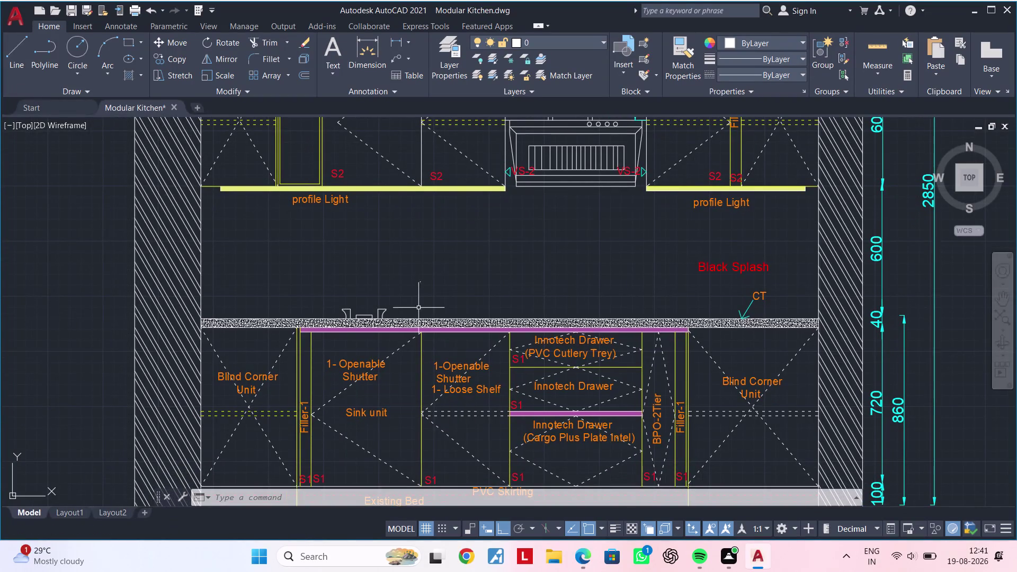
Draw a three-point spout arc rising from the faucet base on the countertop.
scroll(up, 3)
scroll(up, 3)
middle_drag(389, 321, 355, 325)
key(Escape)
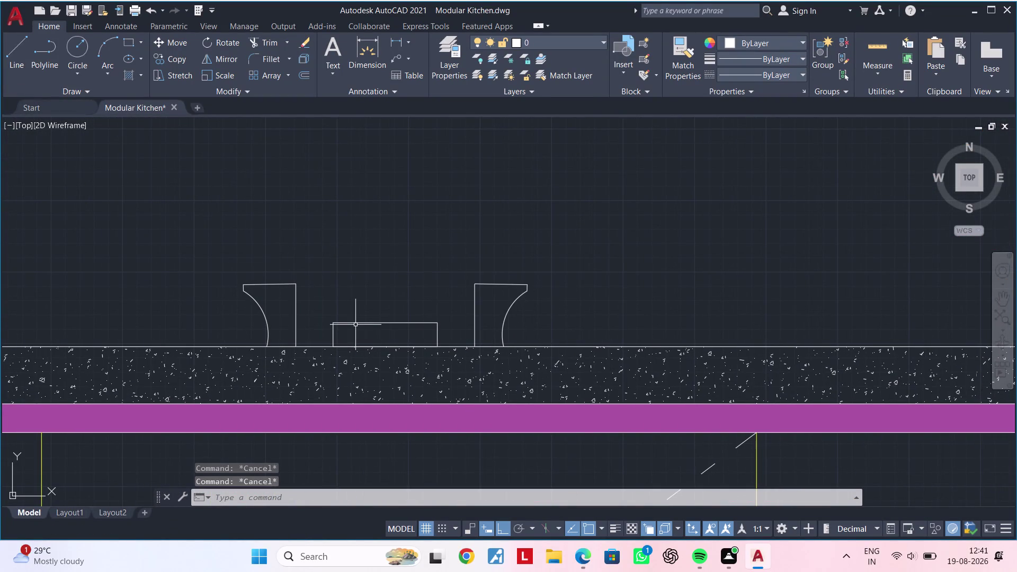
key(Escape)
key(Escape)
key(Escape)
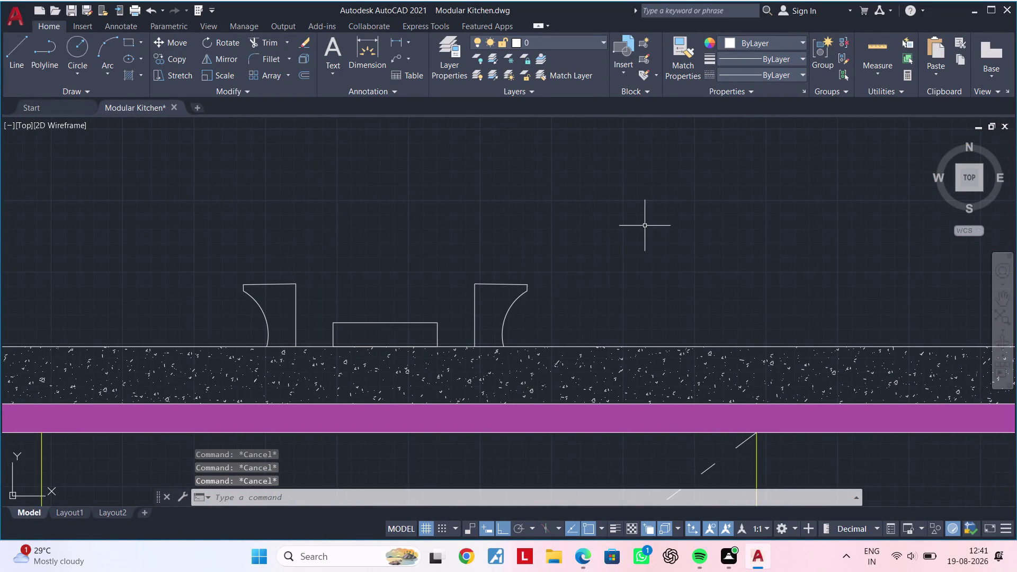
click(104, 40)
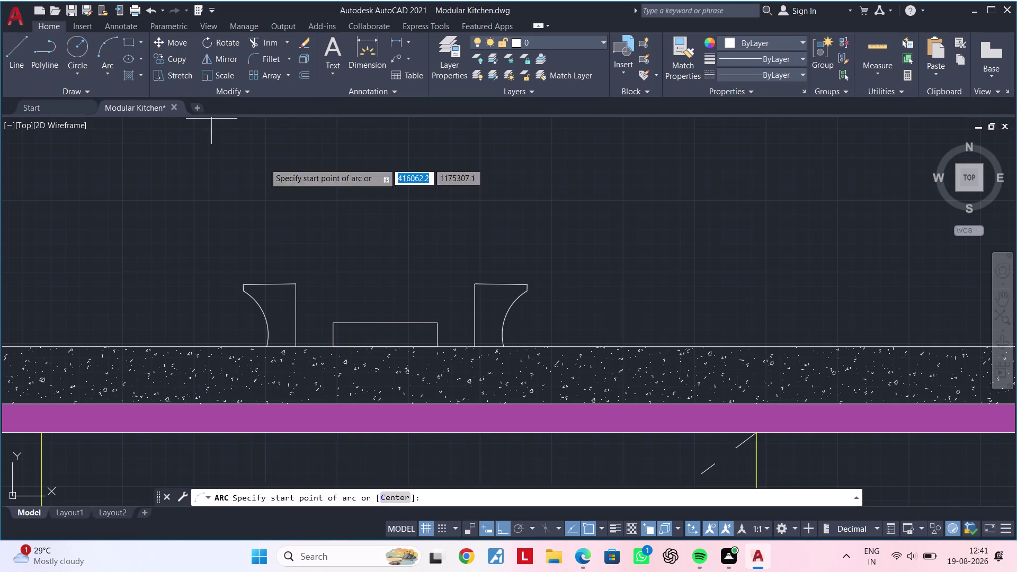
click(363, 321)
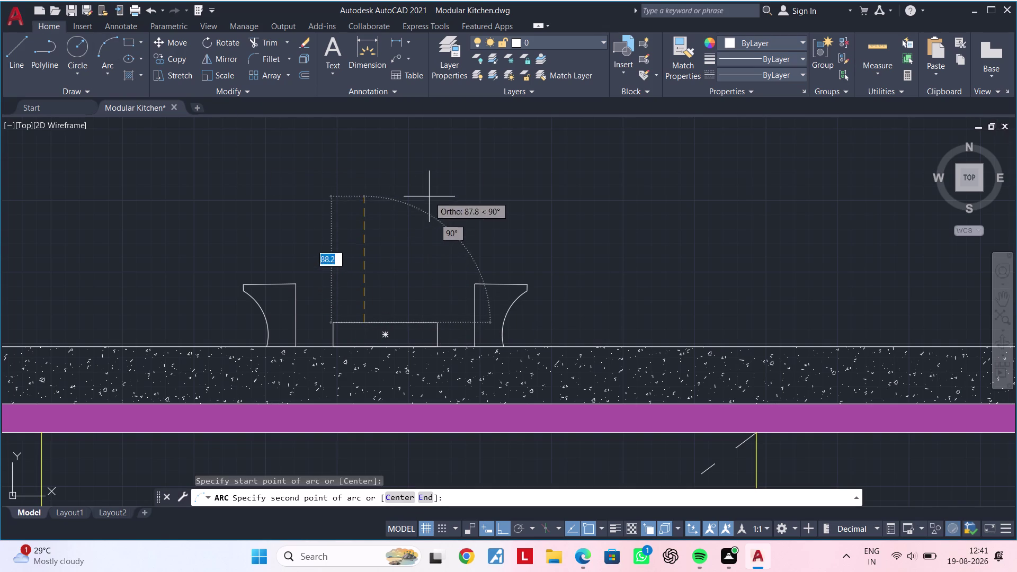
click(430, 196)
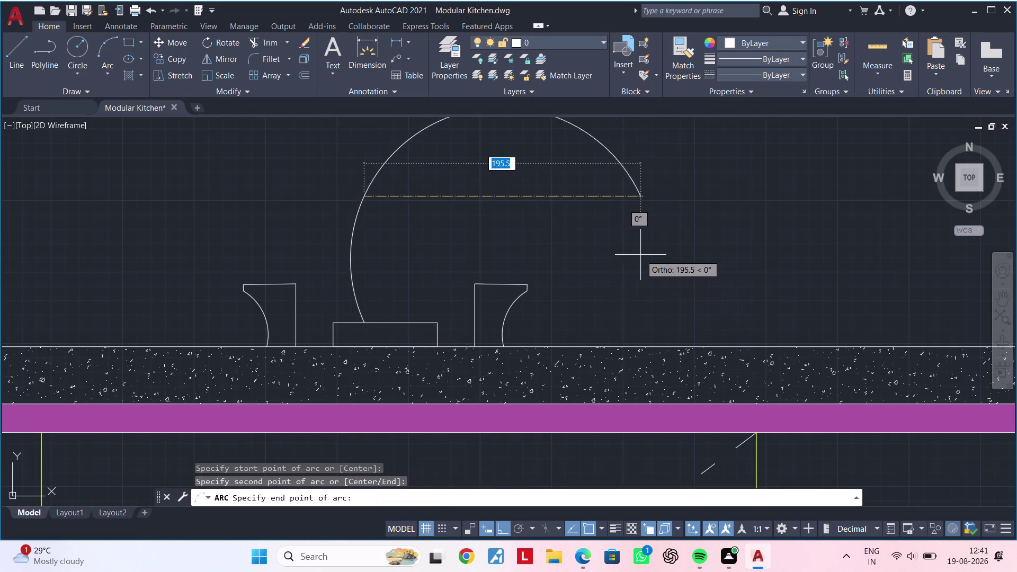
scroll(down, 3)
click(651, 255)
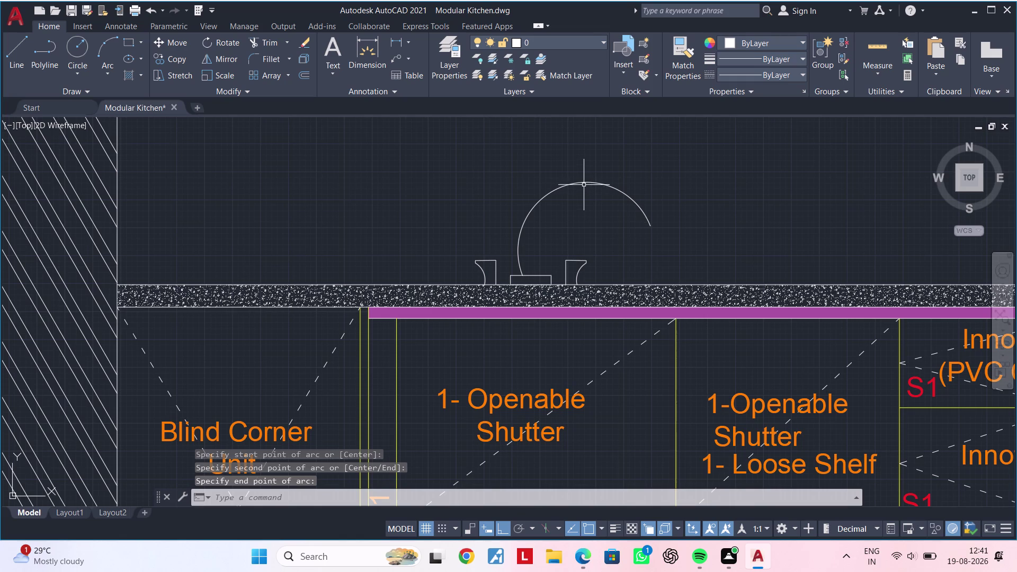
Drag the arc's end grip lower to tighten the spout curve.
click(583, 183)
click(562, 188)
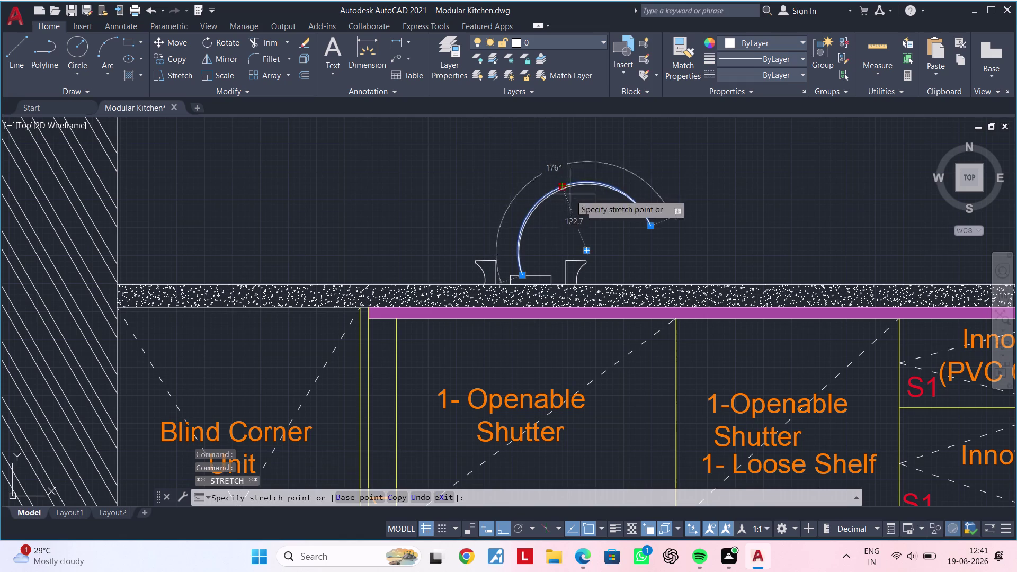
click(601, 215)
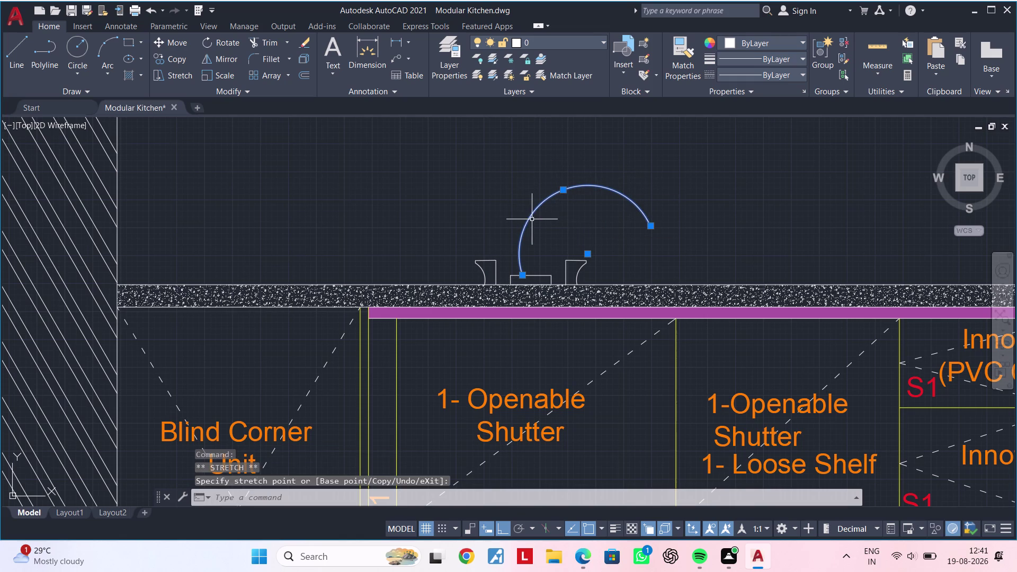
key(l)
key(space)
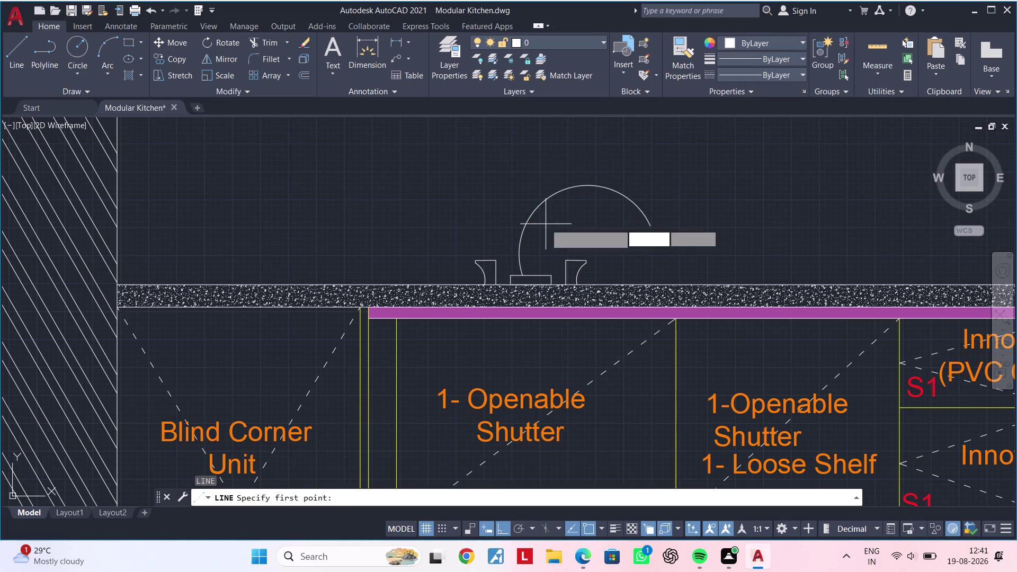
Add a horizontal guide line above the spout and briefly try trimming near it.
click(502, 226)
click(597, 228)
key(Escape)
key(Escape)
key(t)
key(r)
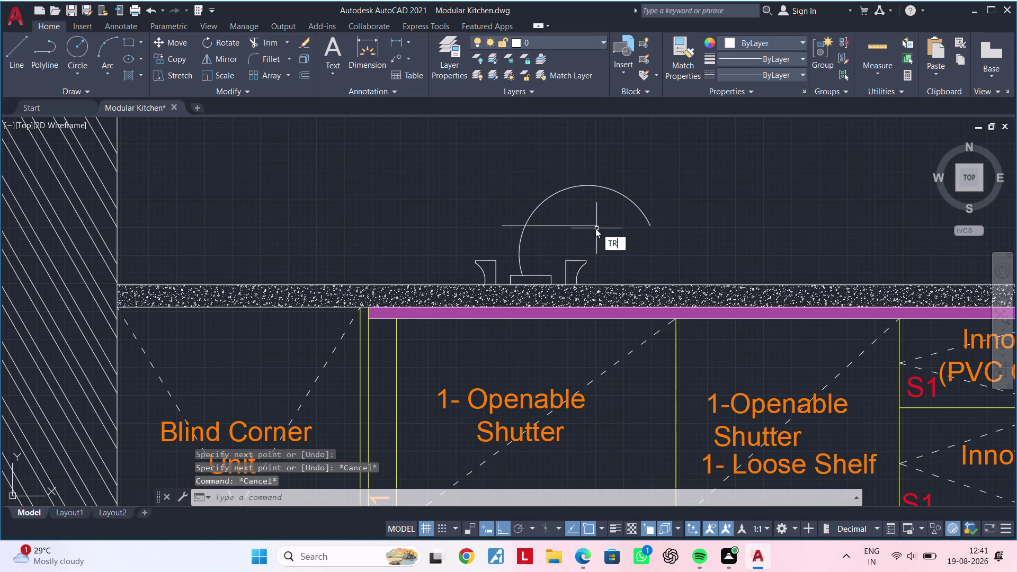
key(space)
click(546, 198)
middle_drag(570, 220, 555, 176)
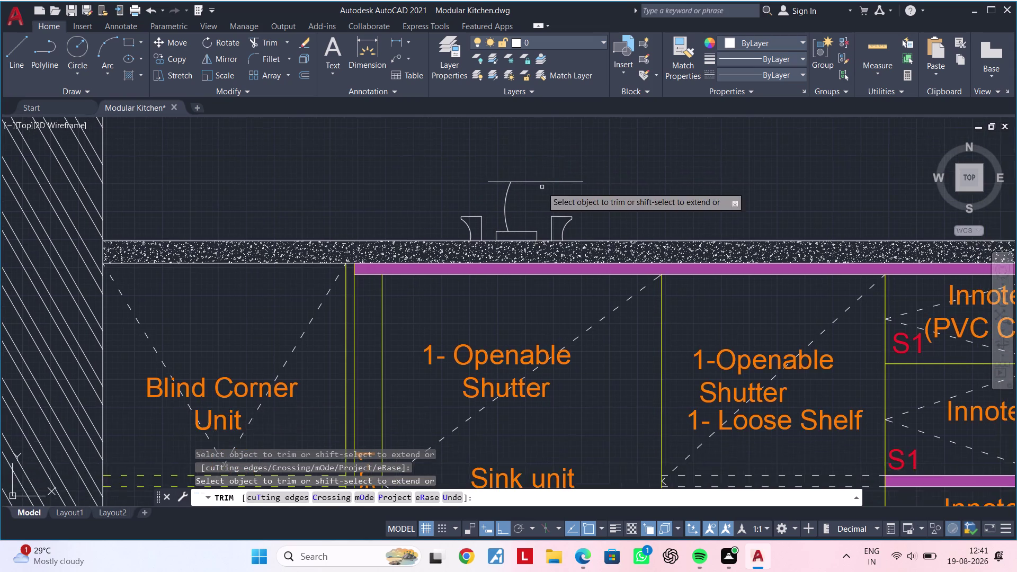
scroll(up, 3)
middle_drag(522, 198, 517, 231)
key(Escape)
key(Escape)
Stretch the spout arc's upper end along the guide line, then try trimming the arc.
click(478, 227)
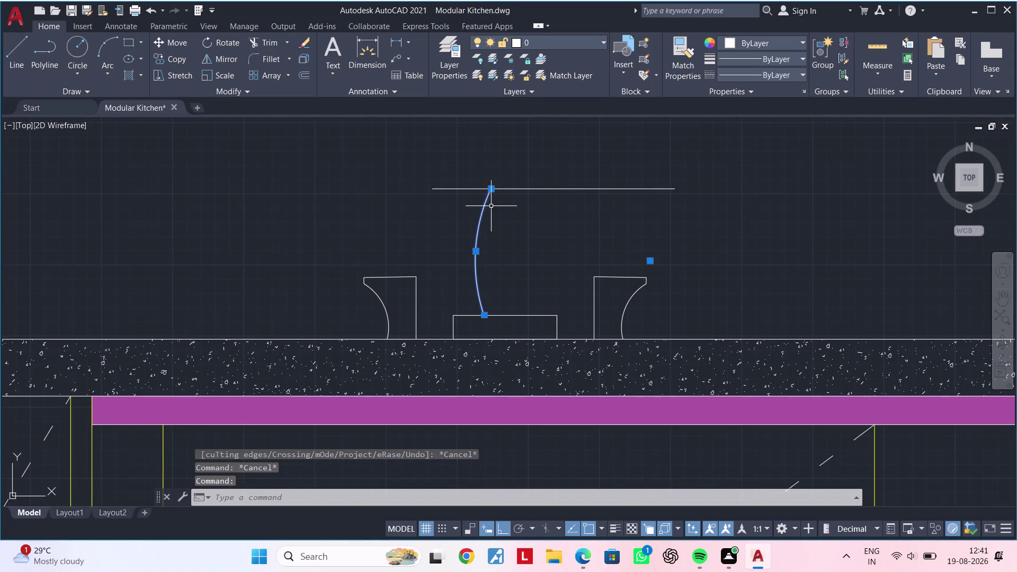
click(492, 190)
click(600, 197)
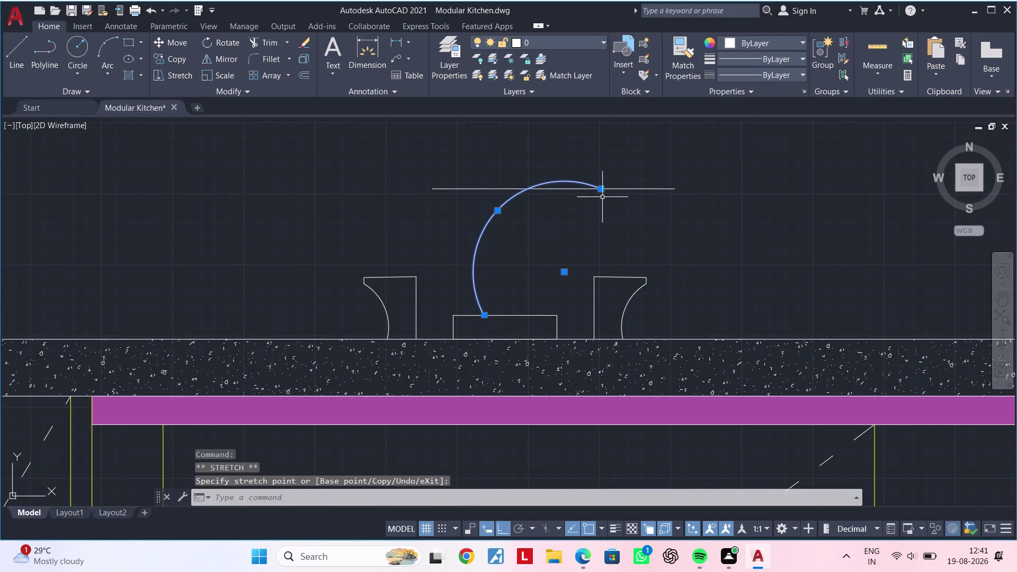
click(473, 259)
key(Escape)
key(Escape)
text(TR)
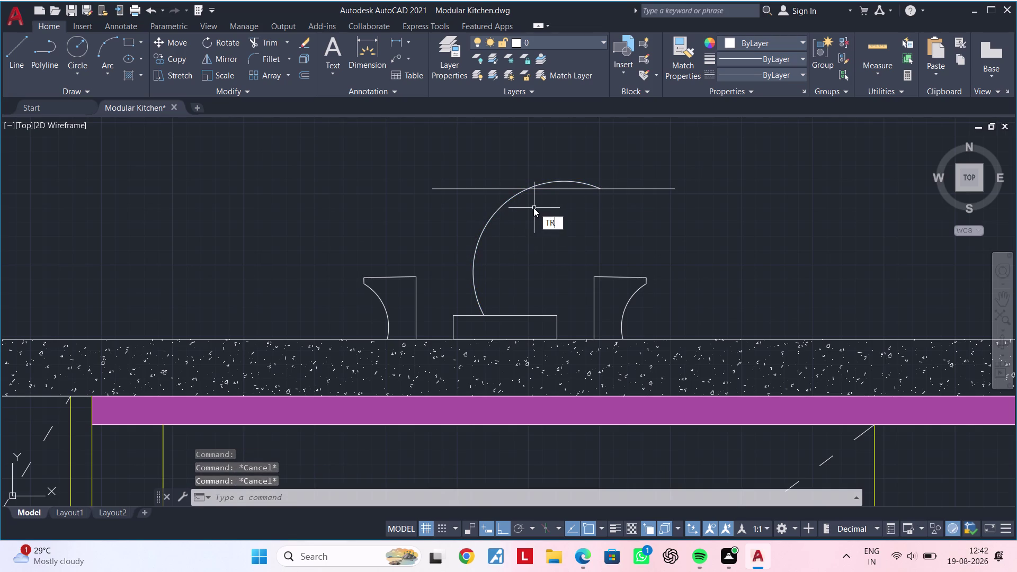
key(space)
click(542, 181)
click(543, 186)
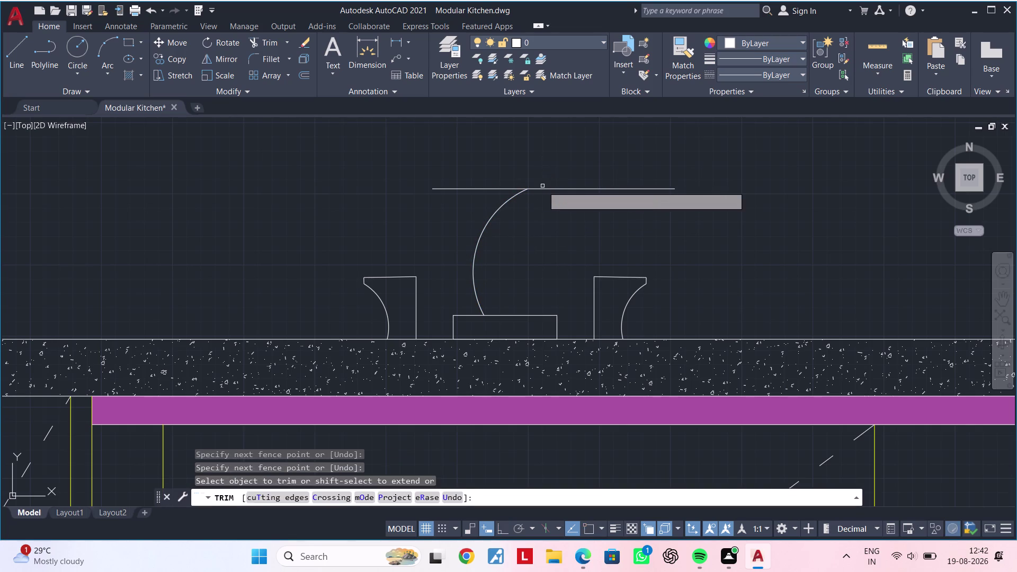
key(Escape)
Move the arc's upper end onto, then below, the guide line and adjust its curvature.
click(491, 222)
click(479, 243)
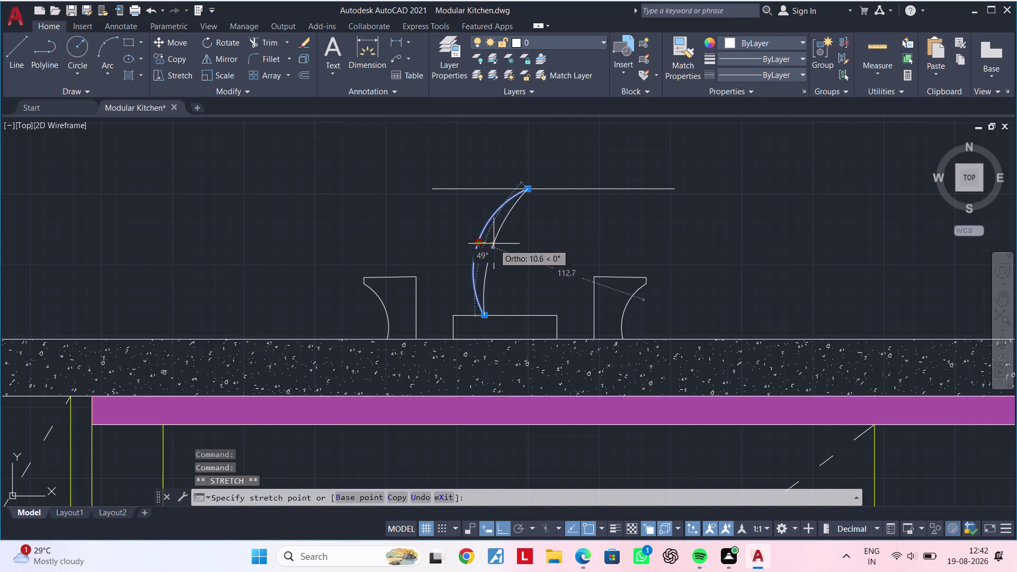
click(486, 244)
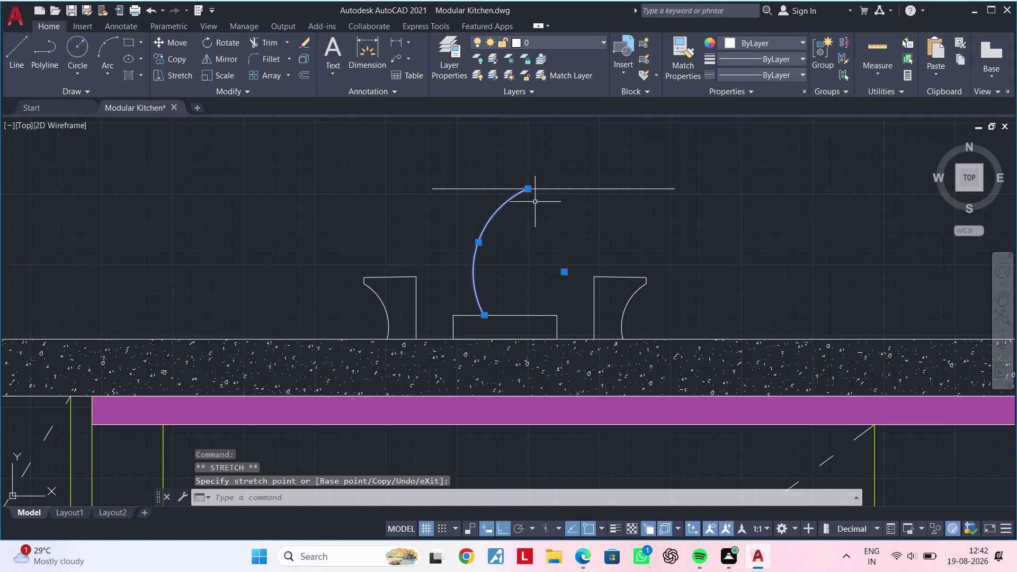
click(528, 191)
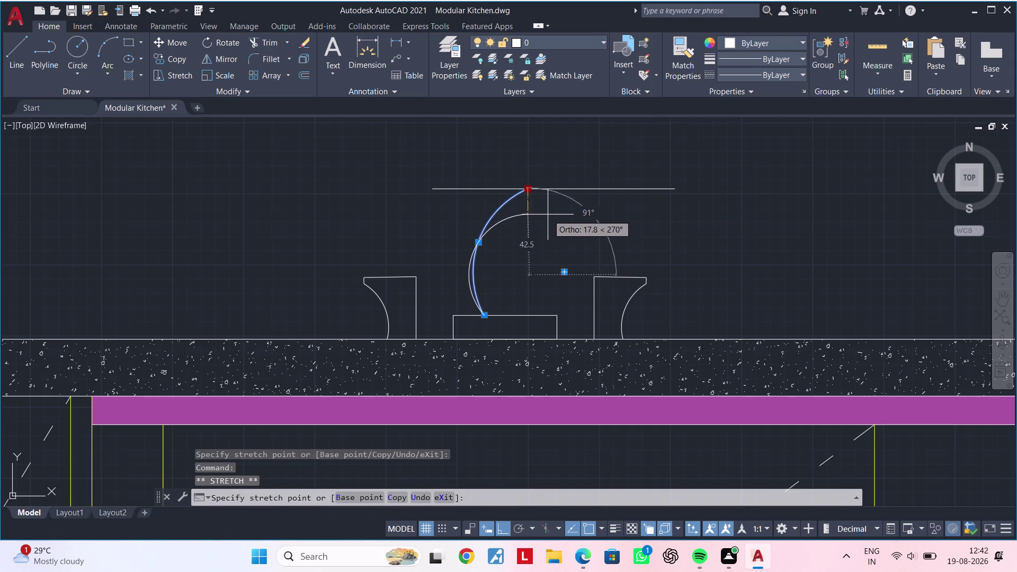
click(548, 217)
key(Escape)
key(Escape)
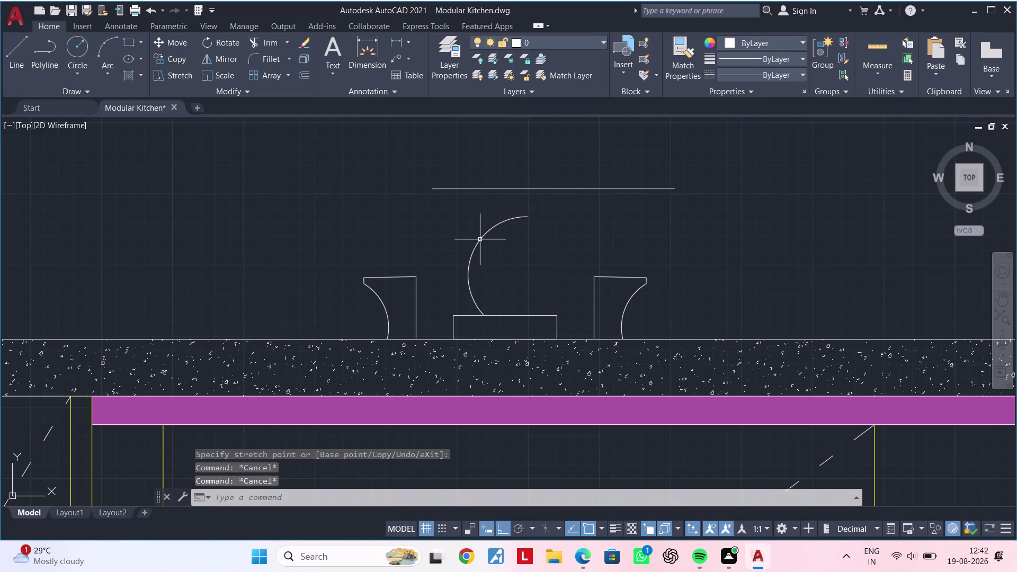
click(477, 242)
click(471, 253)
click(487, 254)
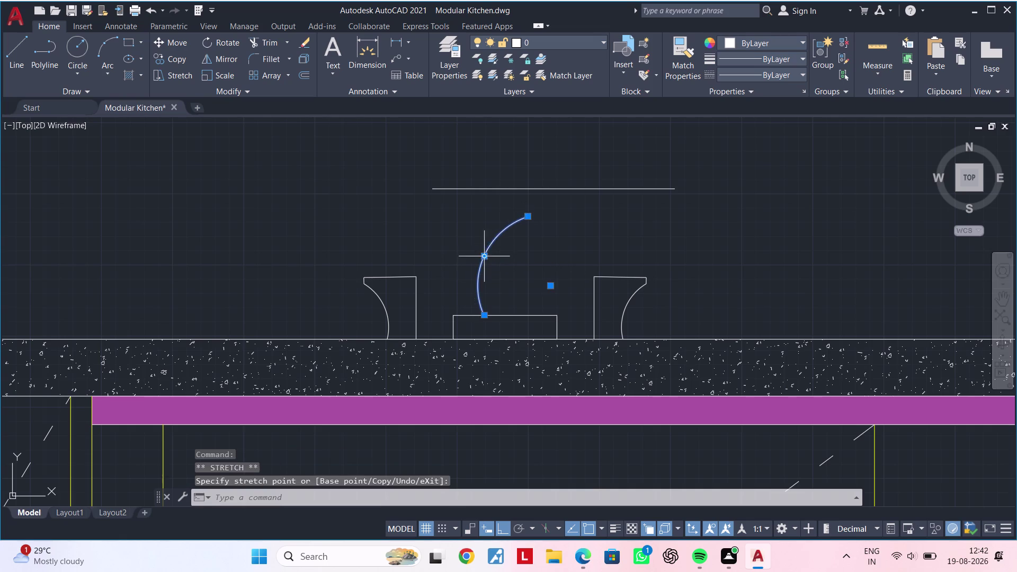
key(Escape)
key(Escape)
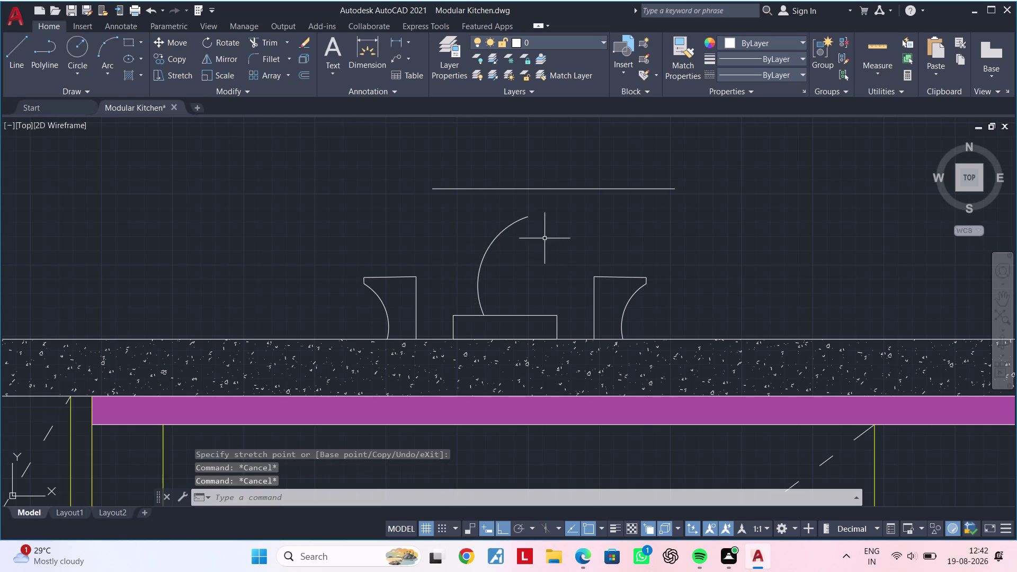
Extend the arc's upper end to the right for the nozzle and refine its curvature.
middle_click(548, 238)
key(Escape)
key(Escape)
key(Escape)
key(Escape)
middle_drag(535, 249, 533, 240)
key(Escape)
key(Escape)
key(Escape)
key(Escape)
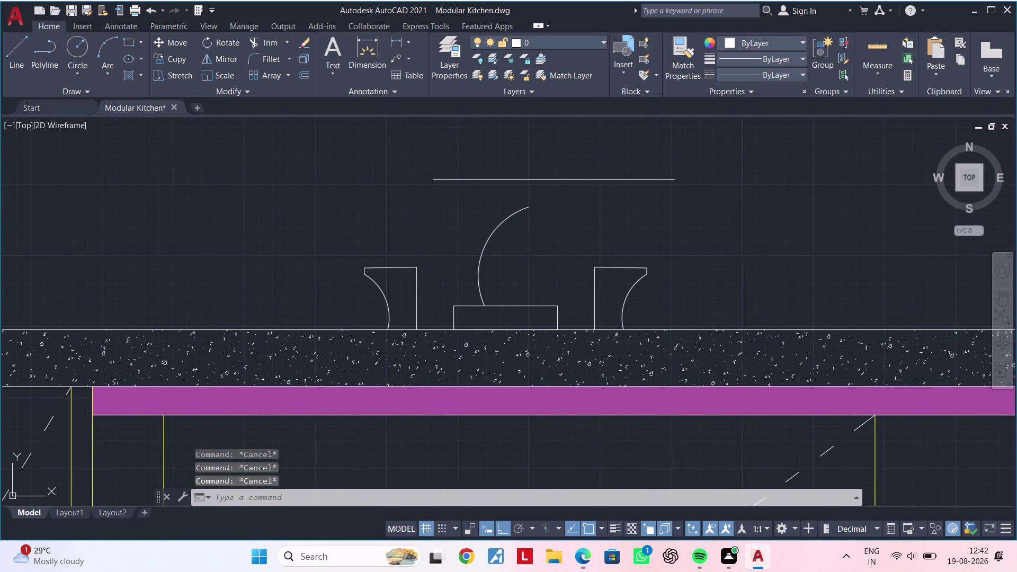
click(520, 211)
click(528, 206)
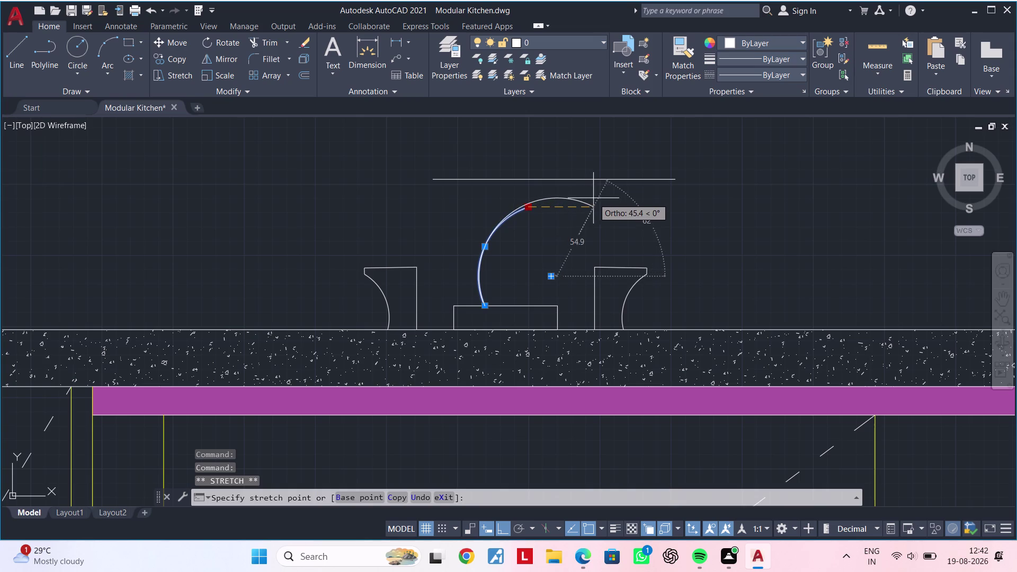
click(600, 191)
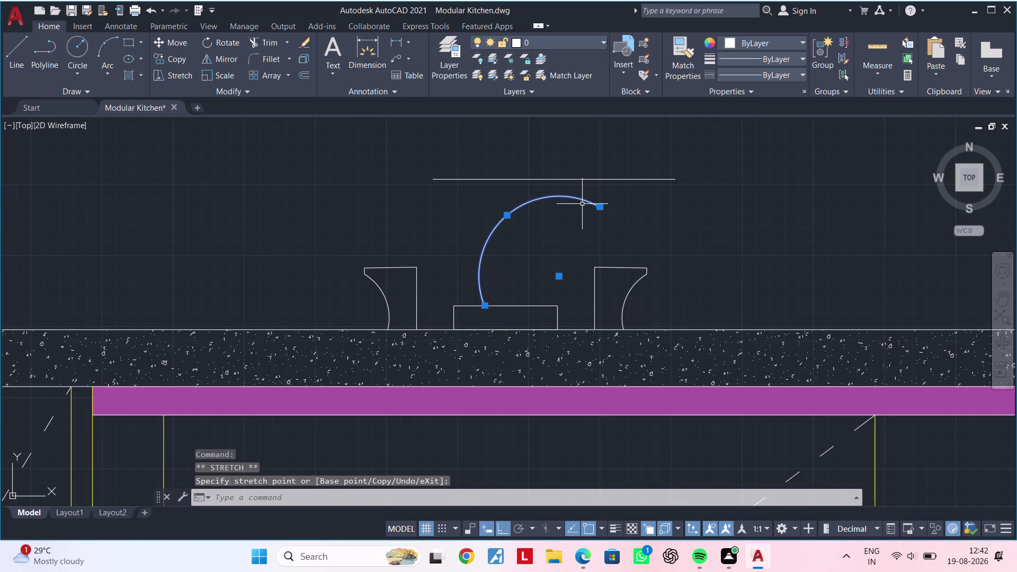
click(508, 216)
click(503, 204)
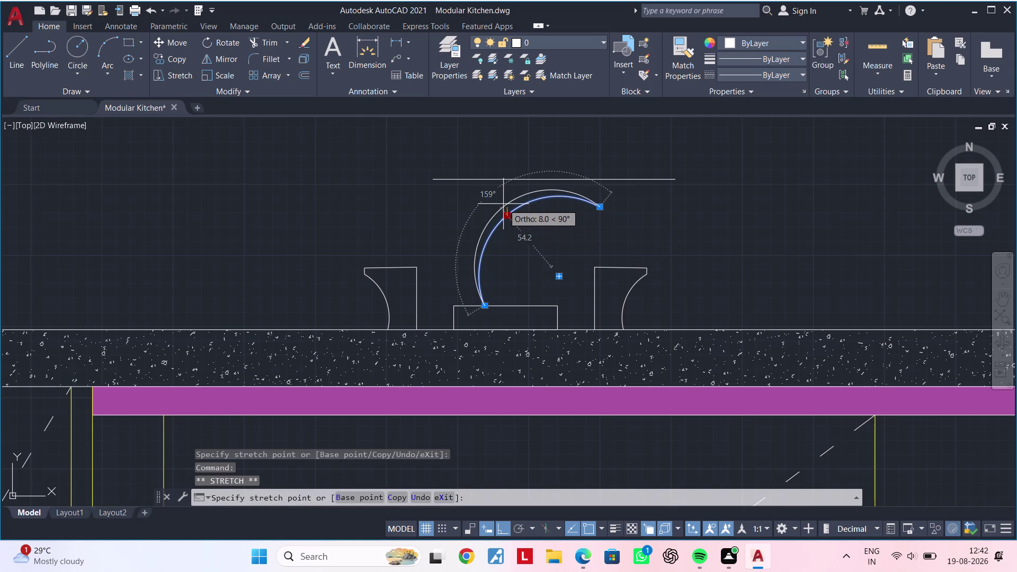
key(Escape)
key(Escape)
Reposition the spout arc's end onto the horizontal guide line.
click(579, 196)
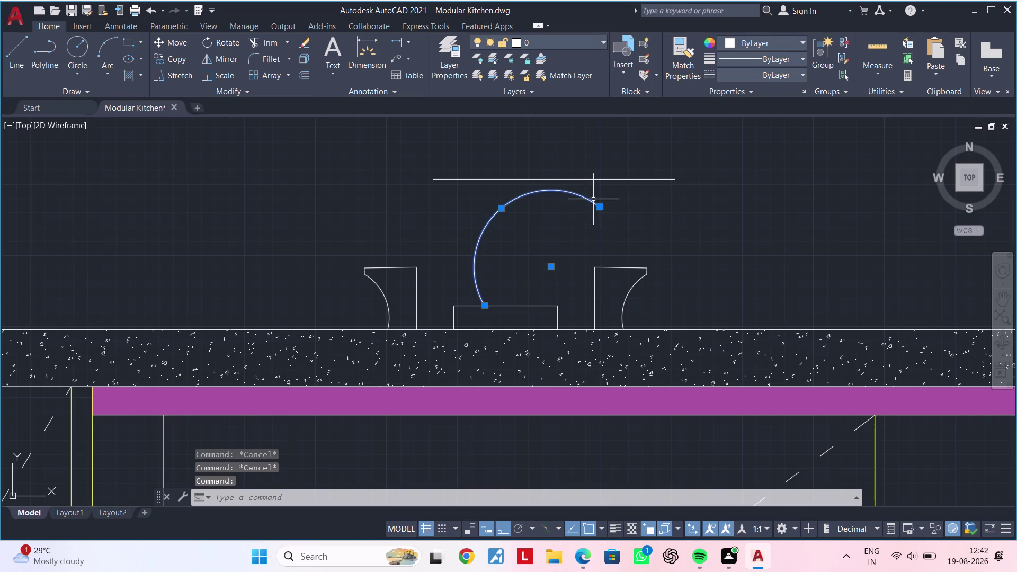
click(593, 198)
click(600, 206)
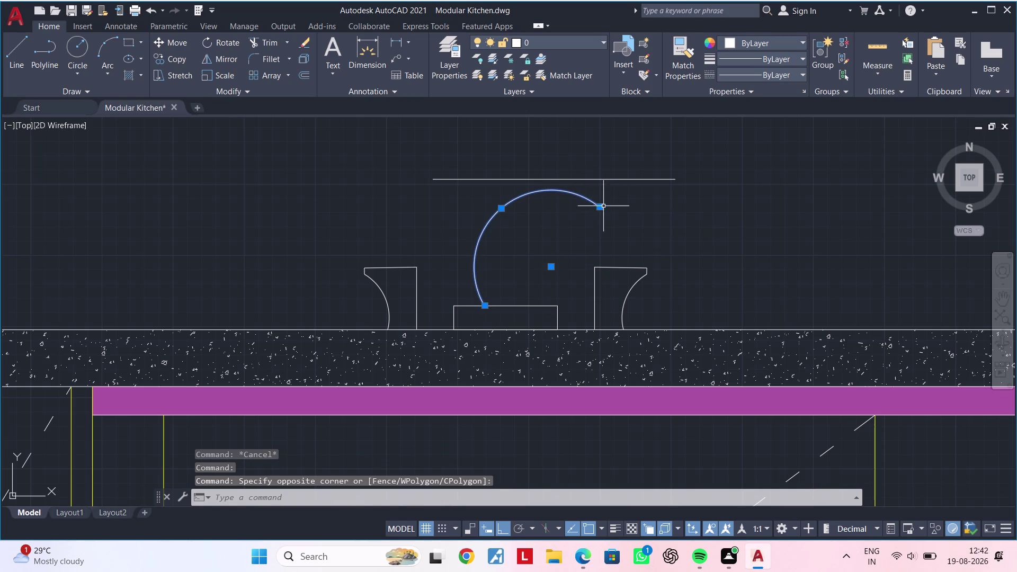
click(603, 206)
key(Escape)
click(600, 208)
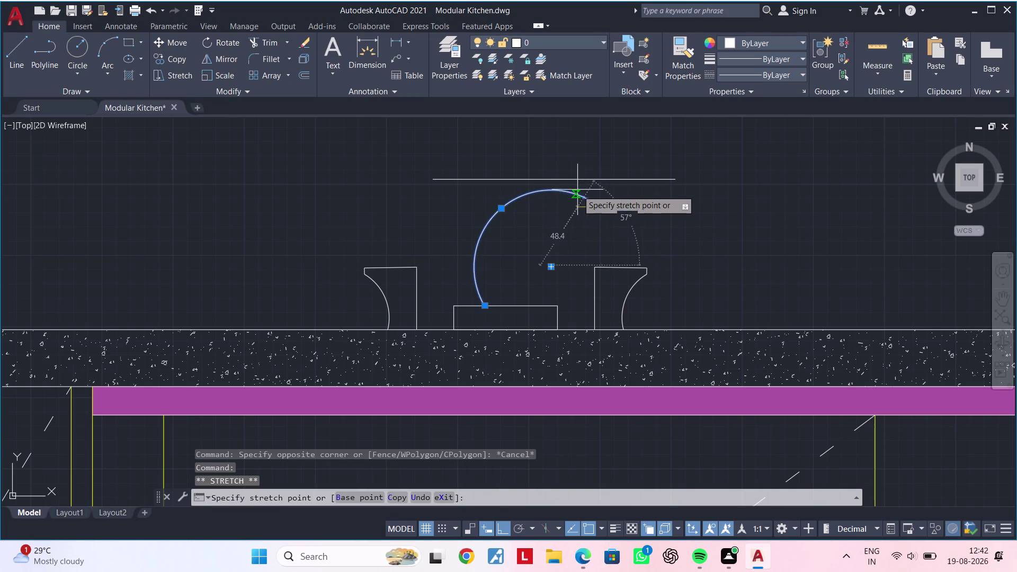
click(571, 186)
key(Escape)
key(Escape)
middle_drag(556, 205, 556, 208)
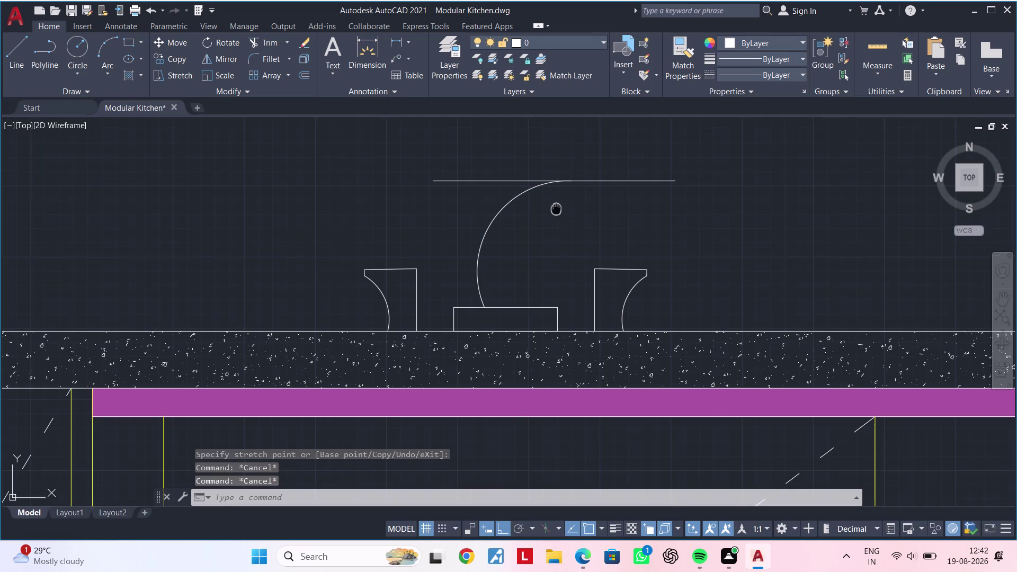
middle_drag(556, 208, 547, 221)
key(Escape)
key(Escape)
Delete the horizontal guide line above the spout.
click(581, 196)
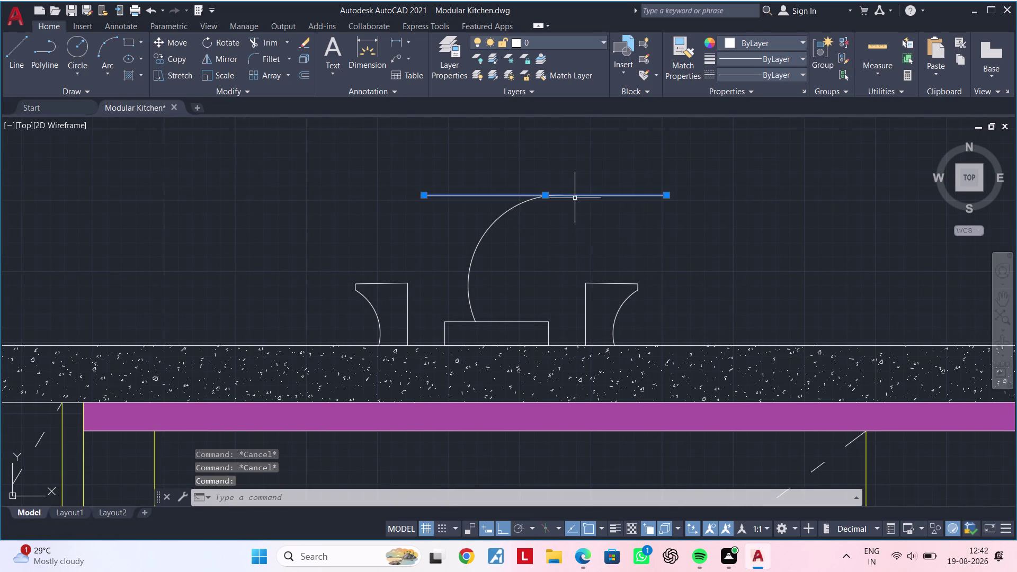
key(Delete)
middle_drag(535, 300, 502, 299)
key(Escape)
key(Escape)
key(Escape)
key(Escape)
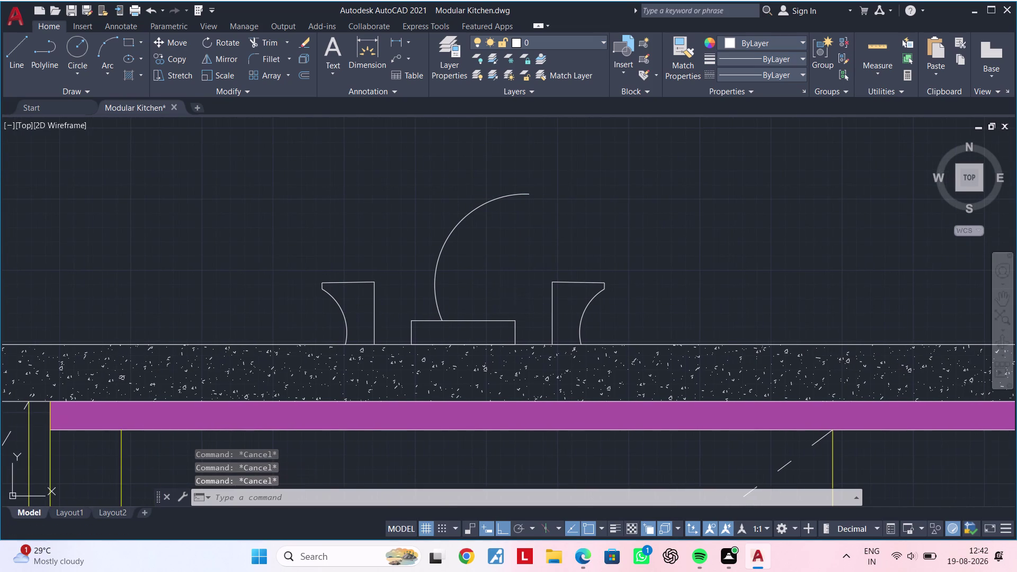
key(Escape)
key(Escape)
key(Escape)
key(Escape)
key(Escape)
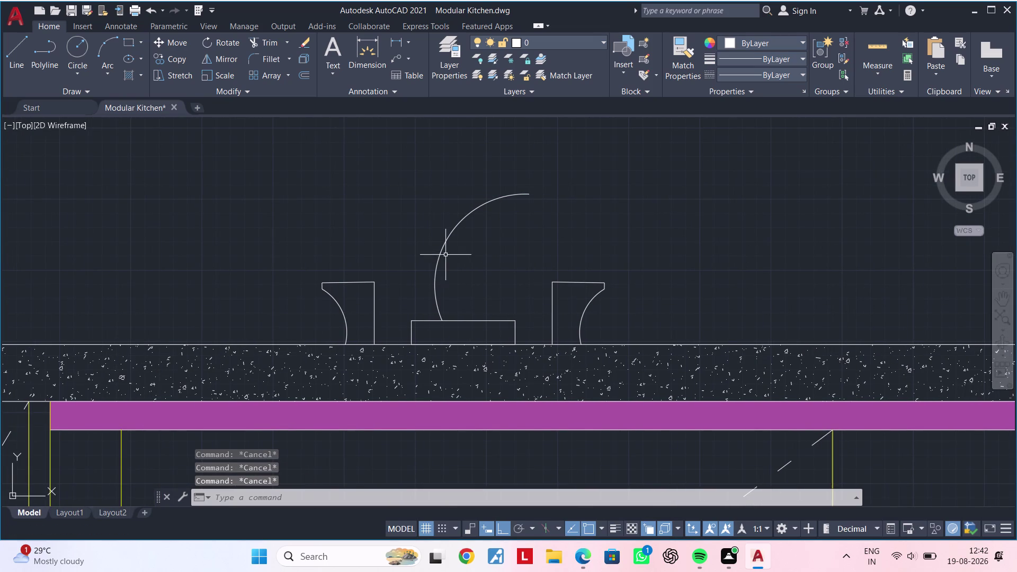
Drag the spout arc's middle grip to set its final bulge.
click(442, 250)
click(449, 232)
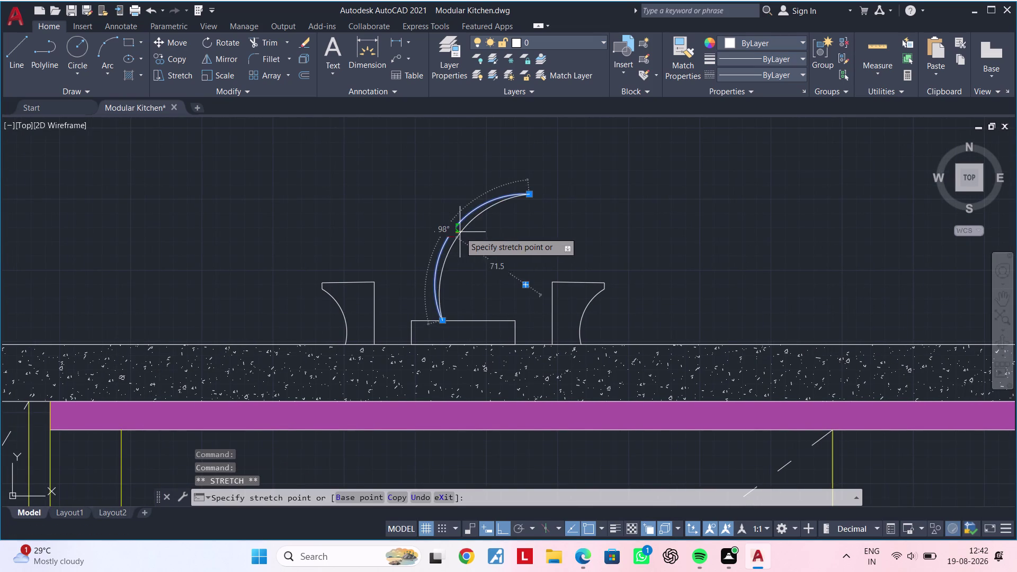
click(460, 232)
key(Escape)
click(451, 233)
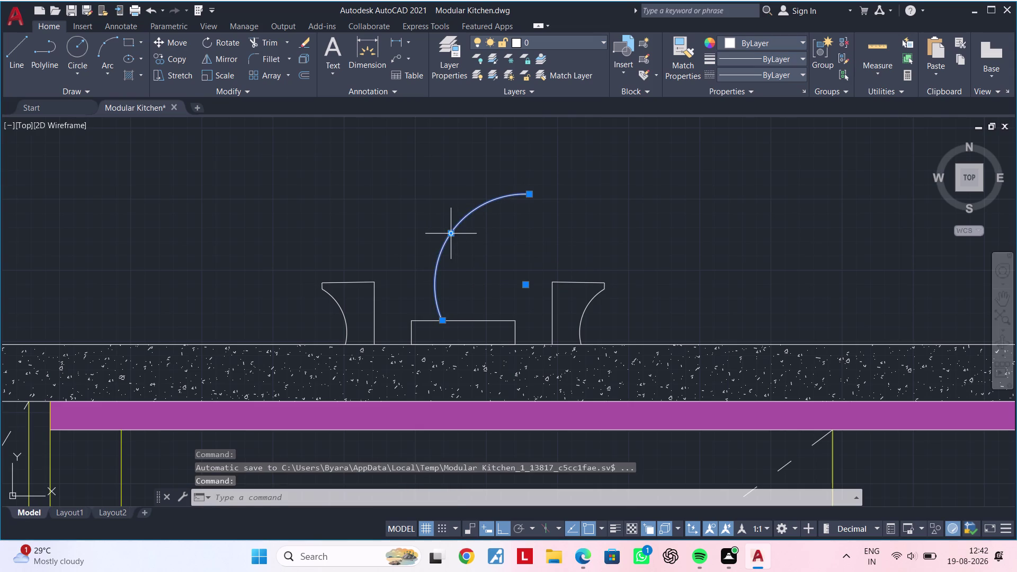
click(451, 234)
click(464, 236)
key(Escape)
scroll(down, 3)
middle_drag(470, 255, 465, 262)
key(Escape)
key(Escape)
text(OF)
key(space)
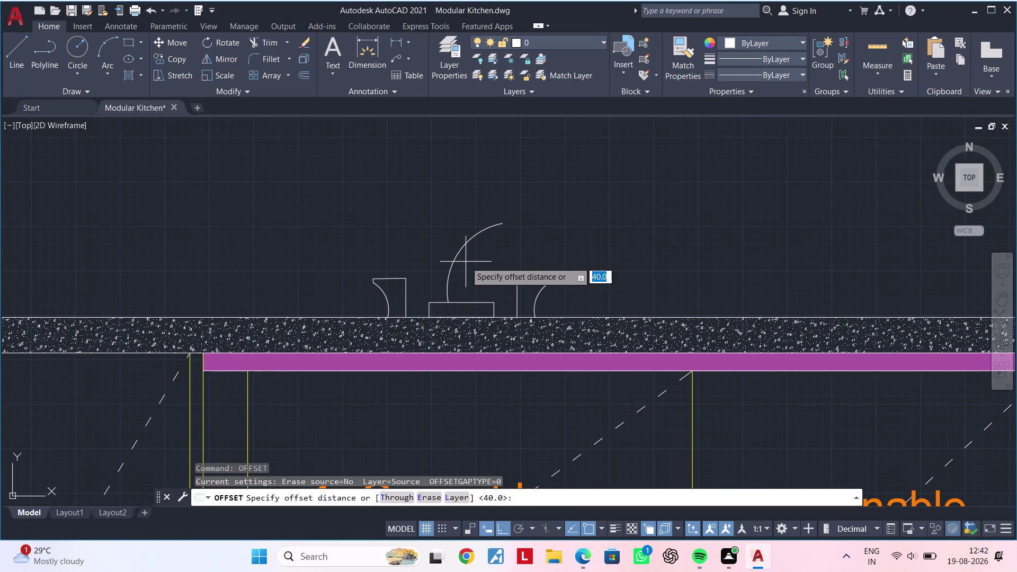
Offset the spout arc 20 units to create a parallel inner arc.
text(20)
key(Return)
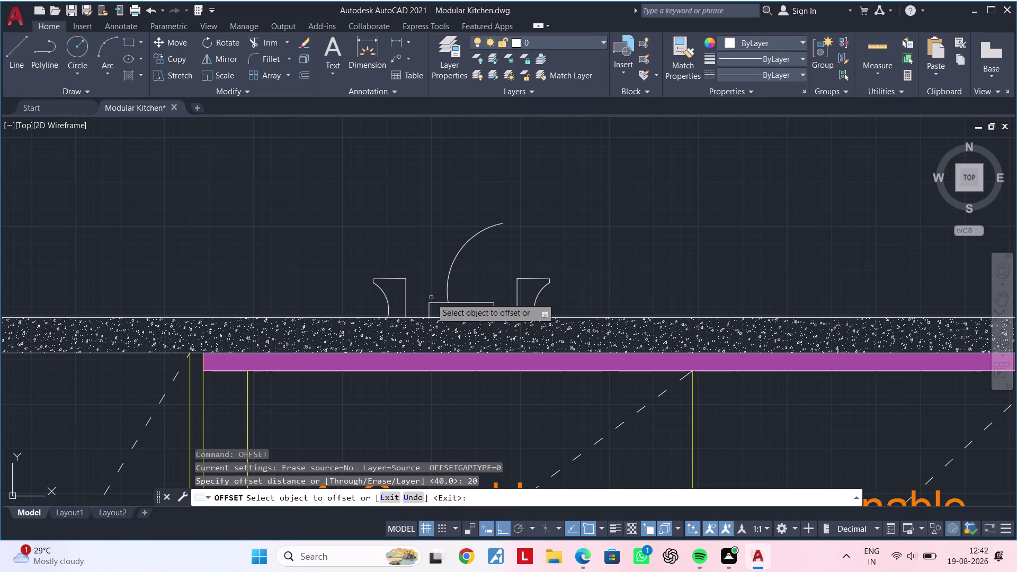
click(454, 264)
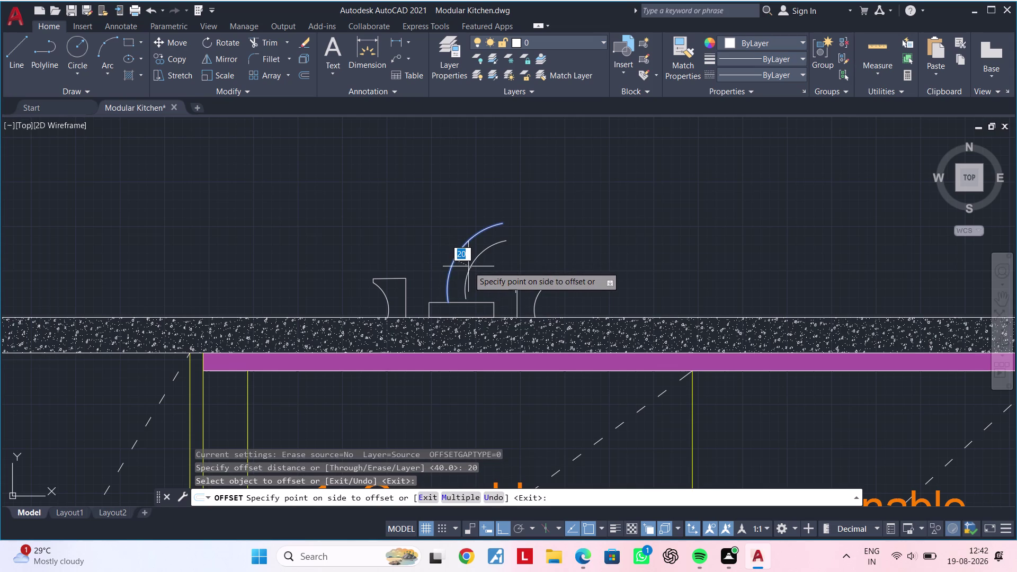
click(468, 266)
key(Escape)
key(Escape)
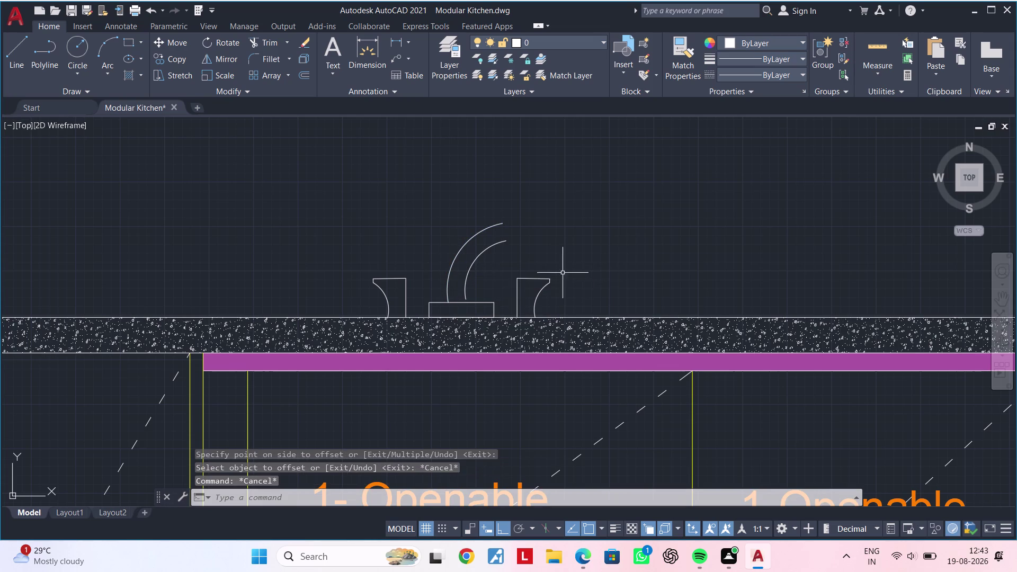
key(Escape)
key(Escape)
middle_drag(566, 273, 494, 275)
scroll(up, 3)
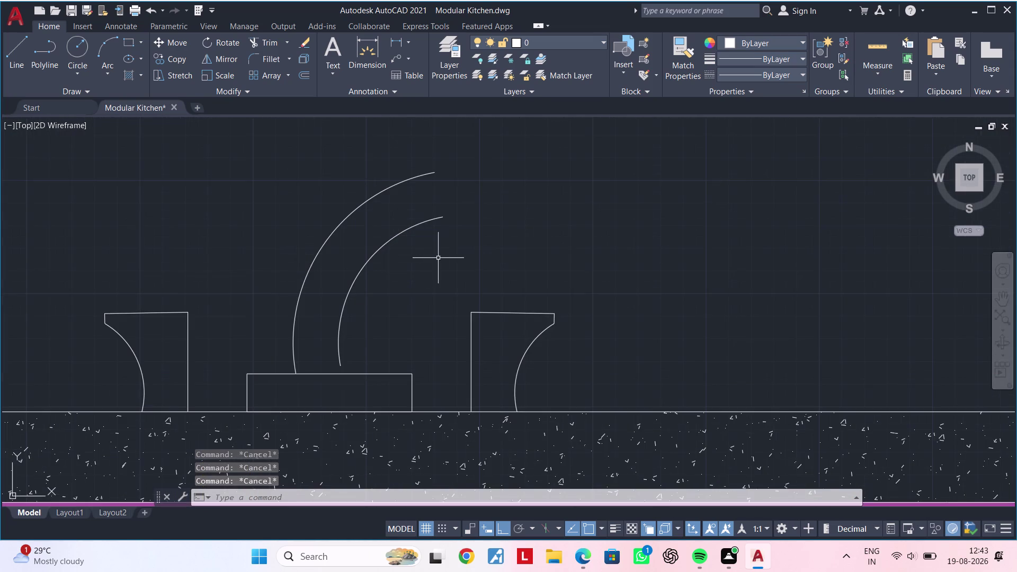
middle_drag(448, 250, 426, 276)
key(Escape)
text(L;)
key(Escape)
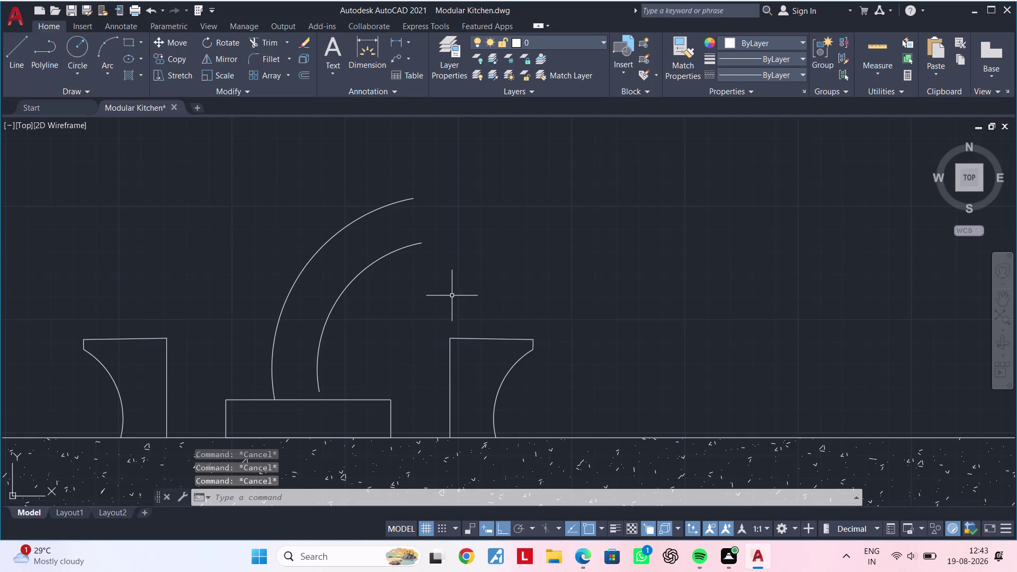
key(Escape)
Extend the inner arc down to the faucet base rectangle with EXTEND.
text(EX)
key(space)
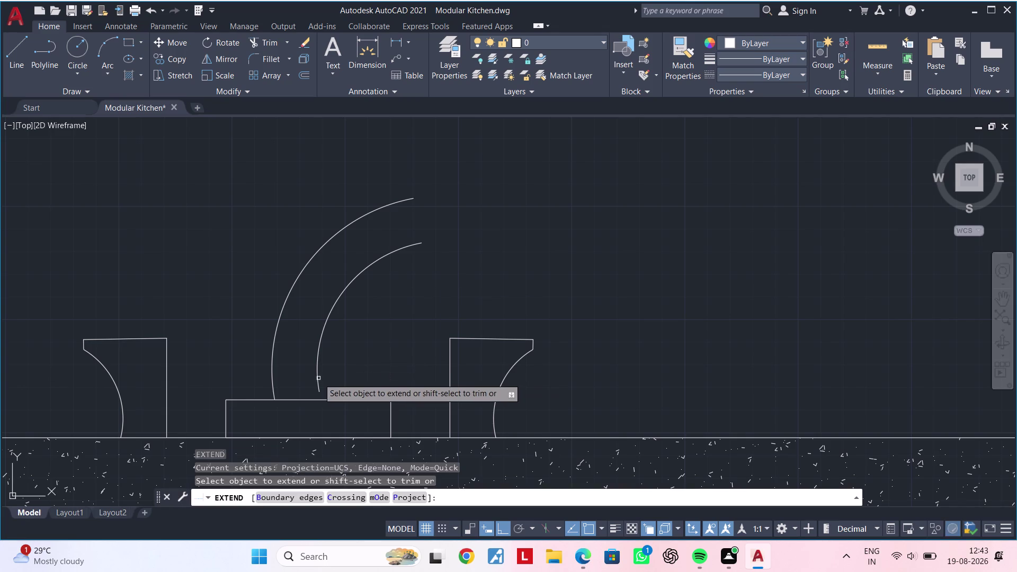
click(316, 380)
key(Escape)
key(Escape)
key(l)
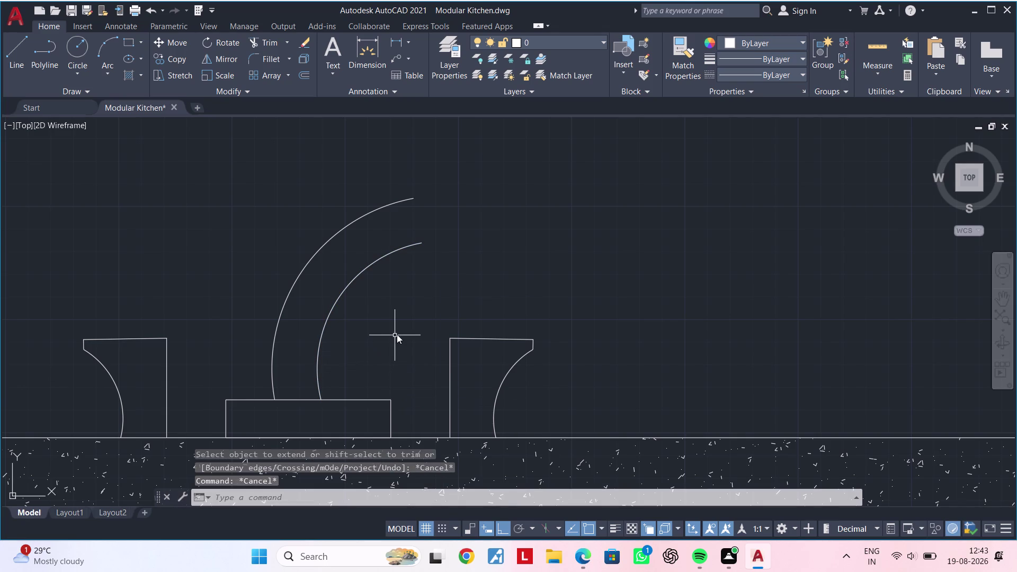
key(space)
Draw the nozzle outline with LINE from the inner arc's tip, running its outer side up past the arc.
click(423, 247)
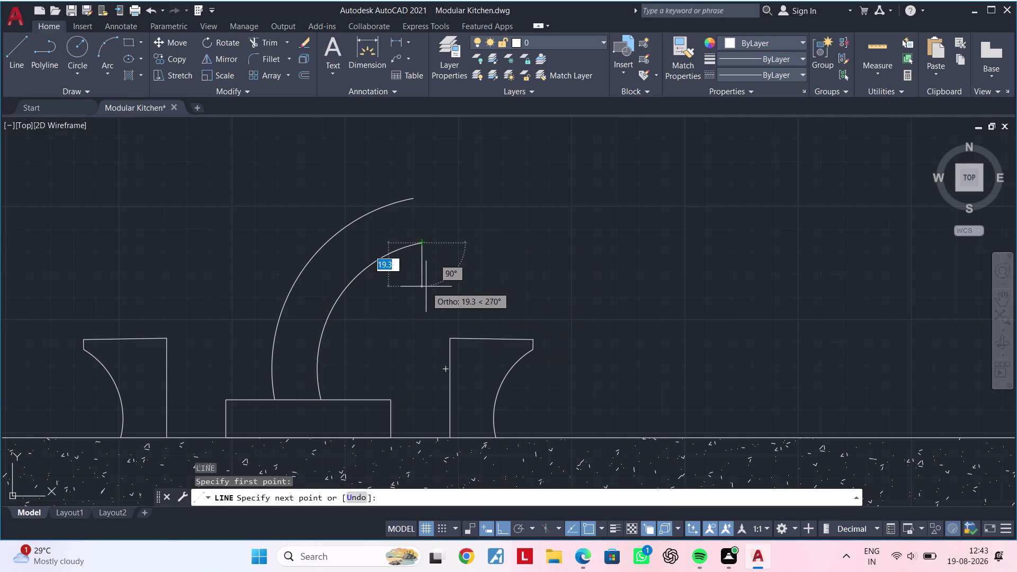
scroll(up, 3)
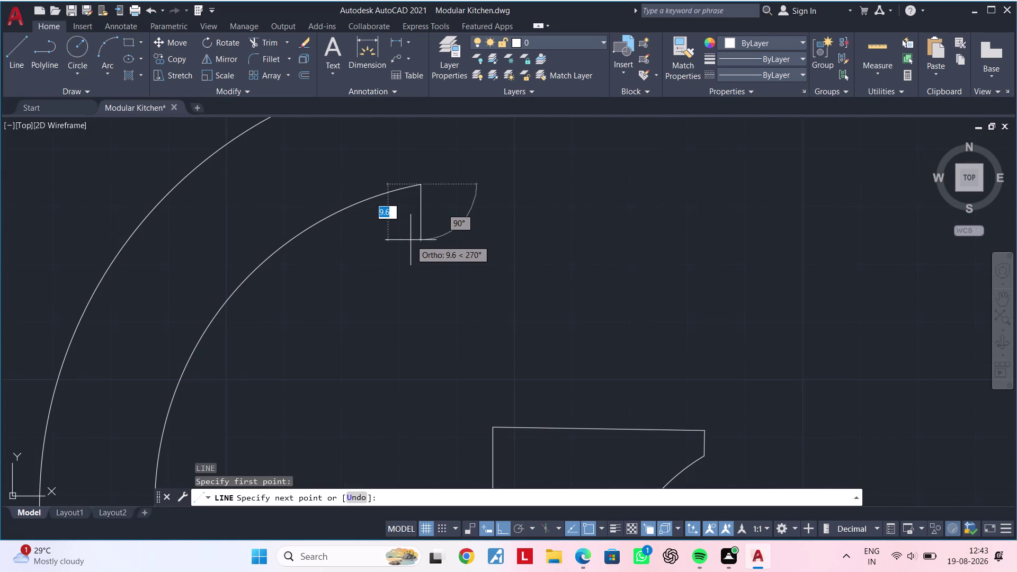
click(411, 242)
click(412, 246)
click(491, 238)
middle_drag(497, 220, 496, 337)
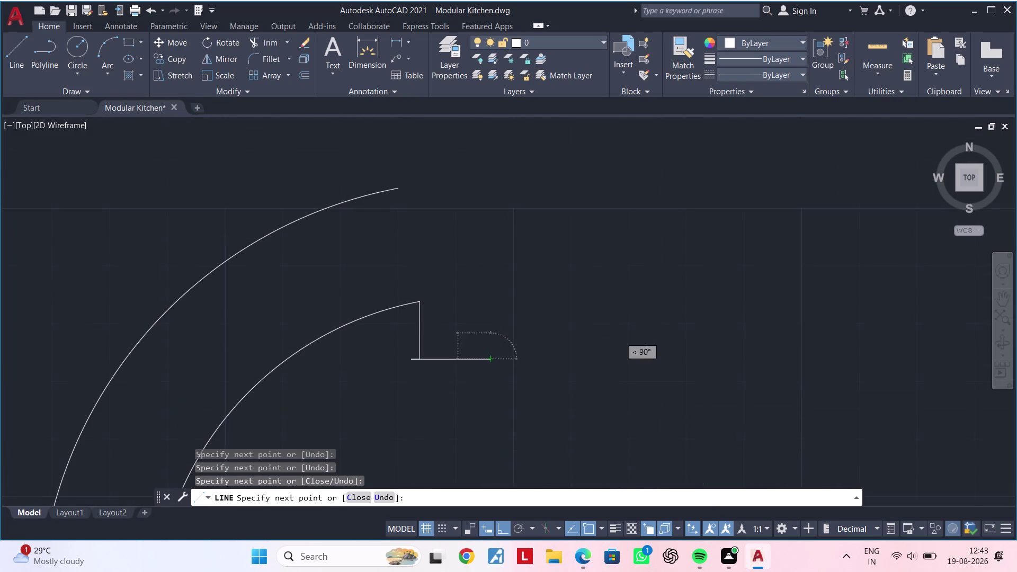
click(489, 152)
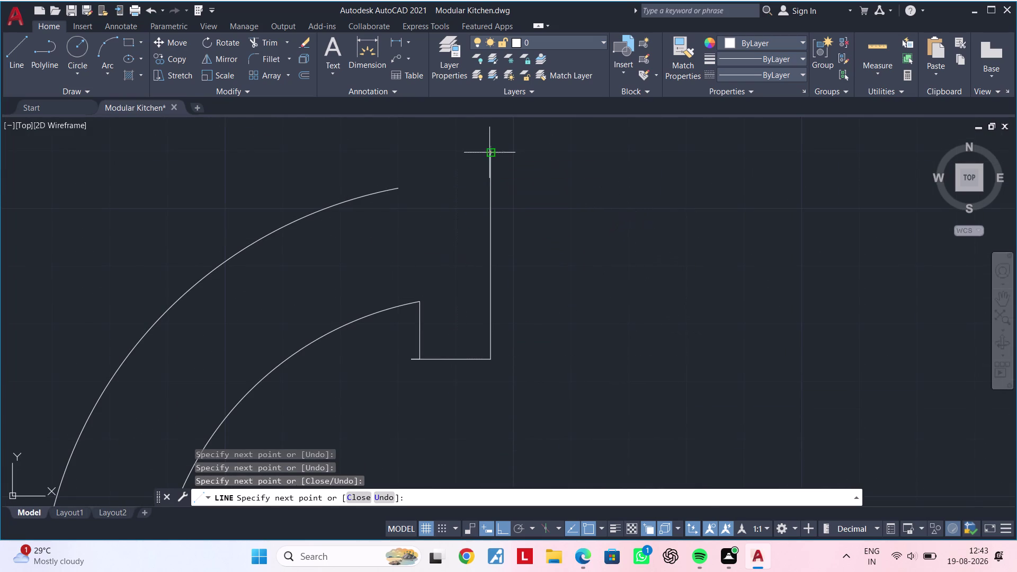
key(Escape)
key(Escape)
Extend the spout's outer arc to meet the nozzle's outer side.
key(e)
key(x)
key(space)
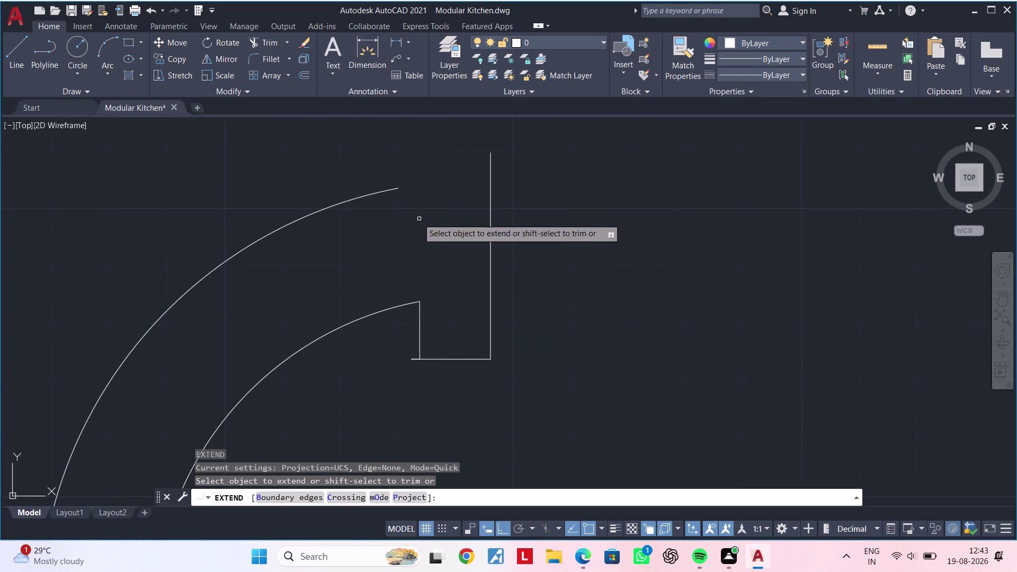
click(392, 189)
key(Escape)
key(Escape)
key(Escape)
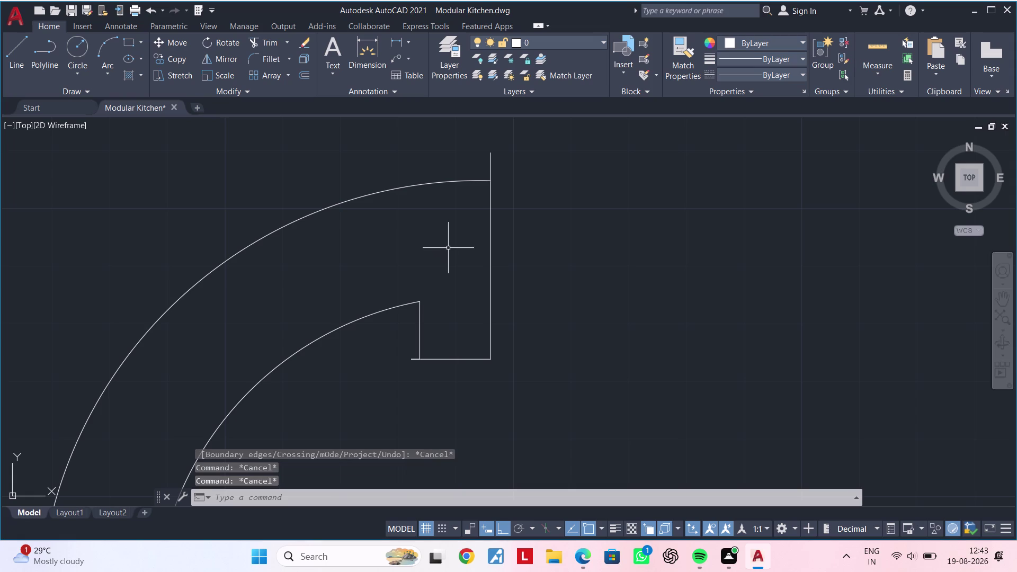
Trim the nozzle side above the outer arc and the overhanging line stubs.
key(t)
key(r)
key(space)
click(490, 171)
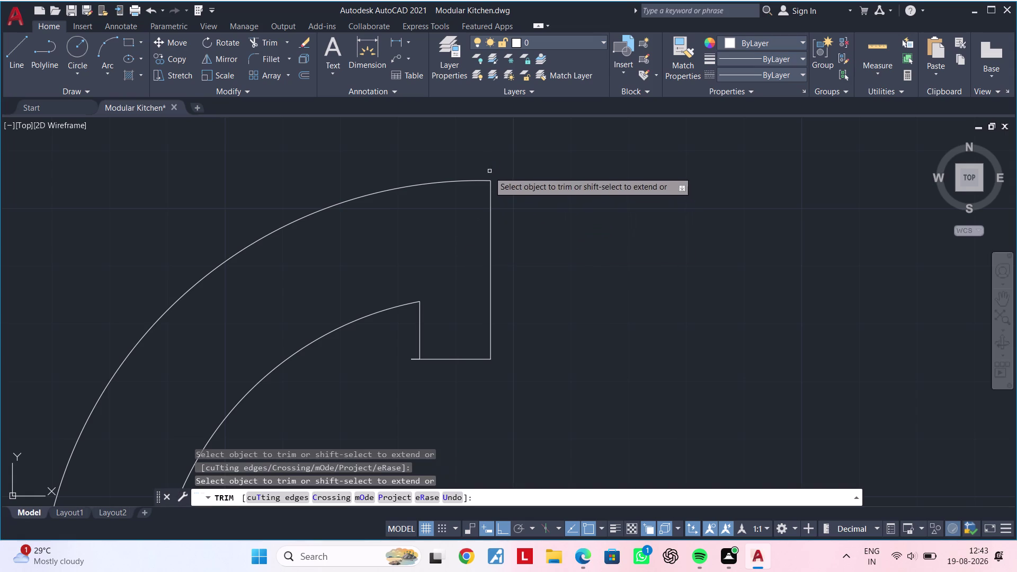
scroll(up, 3)
click(425, 341)
scroll(down, 3)
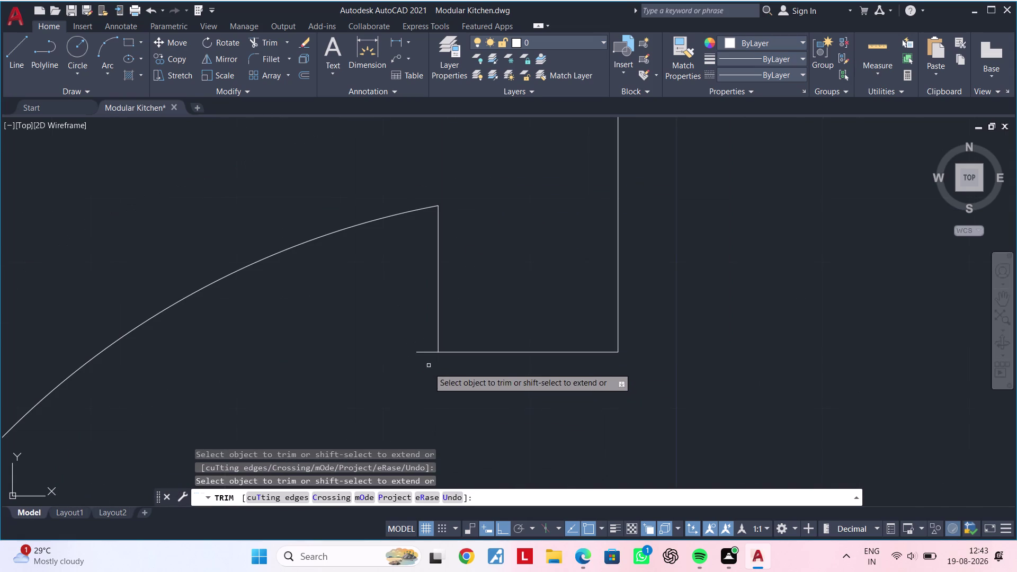
double_click(424, 350)
click(426, 366)
scroll(down, 3)
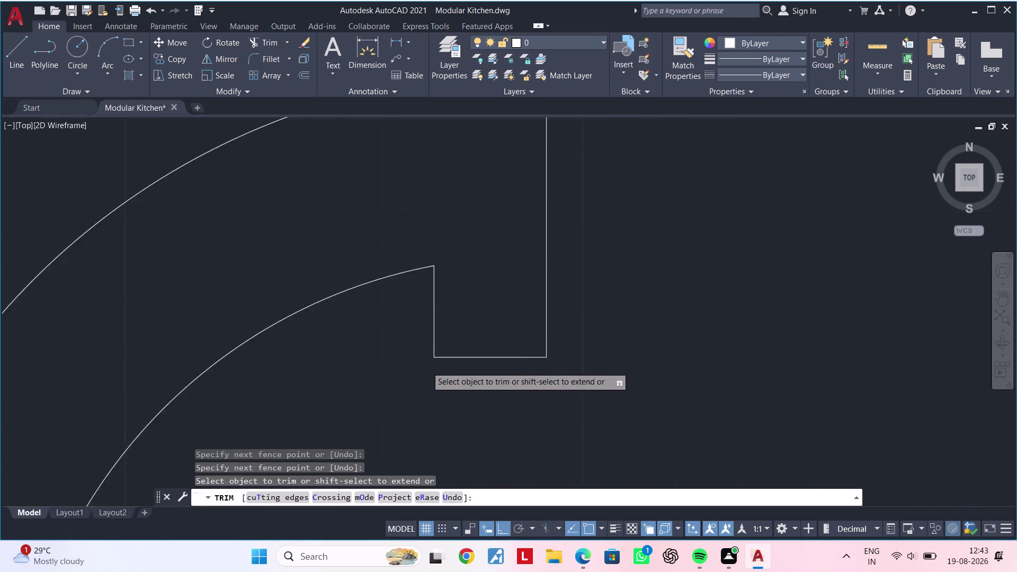
scroll(down, 3)
Zoom out to show the finished faucet above the sink unit.
middle_drag(468, 368, 495, 314)
scroll(up, 3)
key(Escape)
key(Escape)
scroll(down, 3)
middle_drag(504, 323, 441, 321)
key(Escape)
key(Escape)
key(Escape)
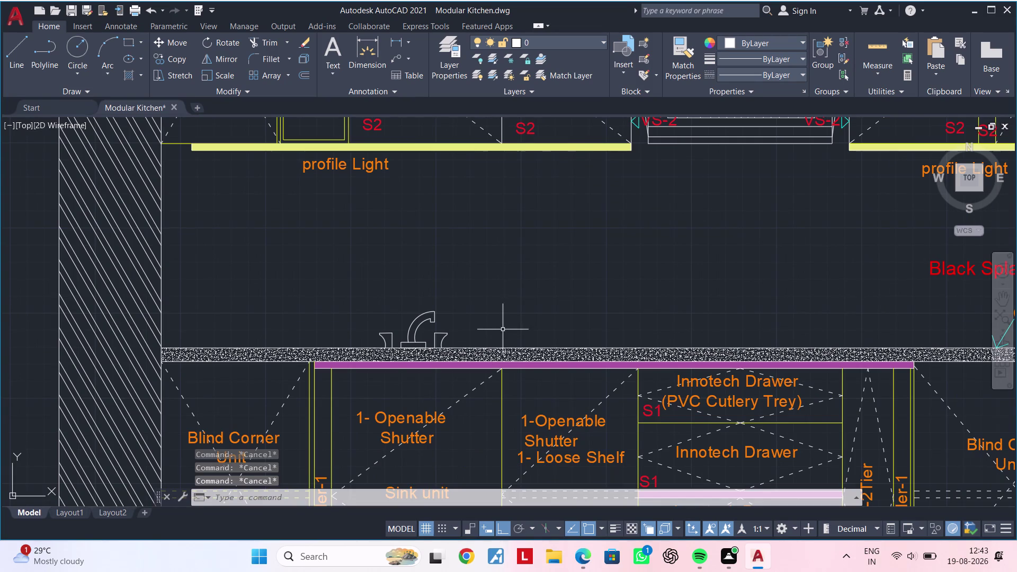